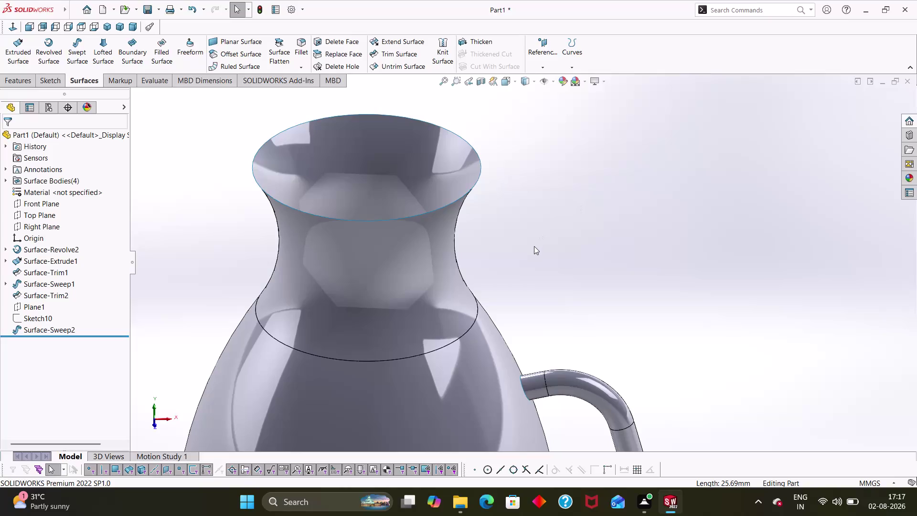
Zoom out to show the whole jug, from flared neck and tube handle down to the base.
scroll(up, 3)
scroll(up, 3)
scroll(down, 3)
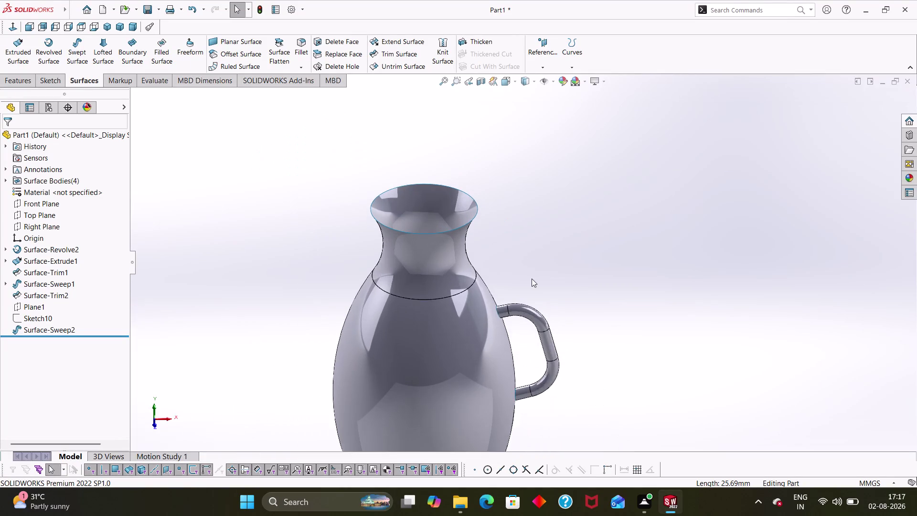